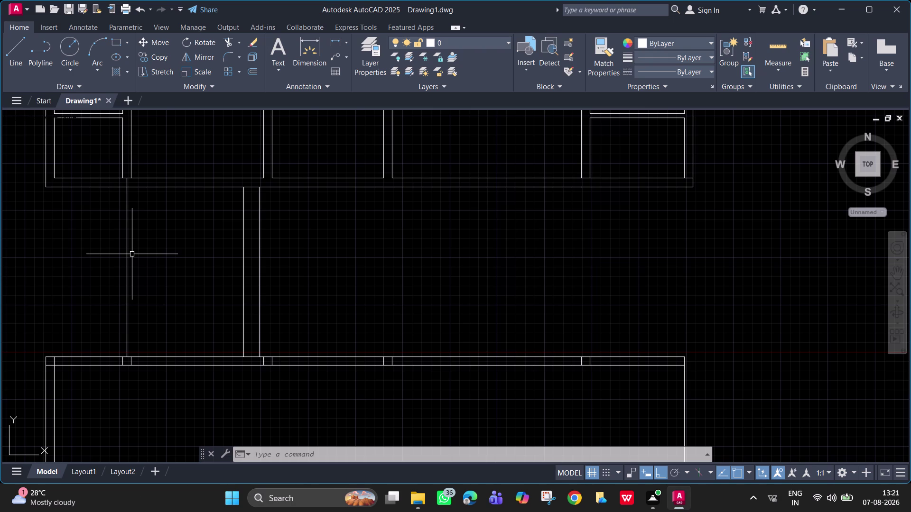
Offset the left leg's vertical edge line 230 units to the right.
key(o)
key(Return)
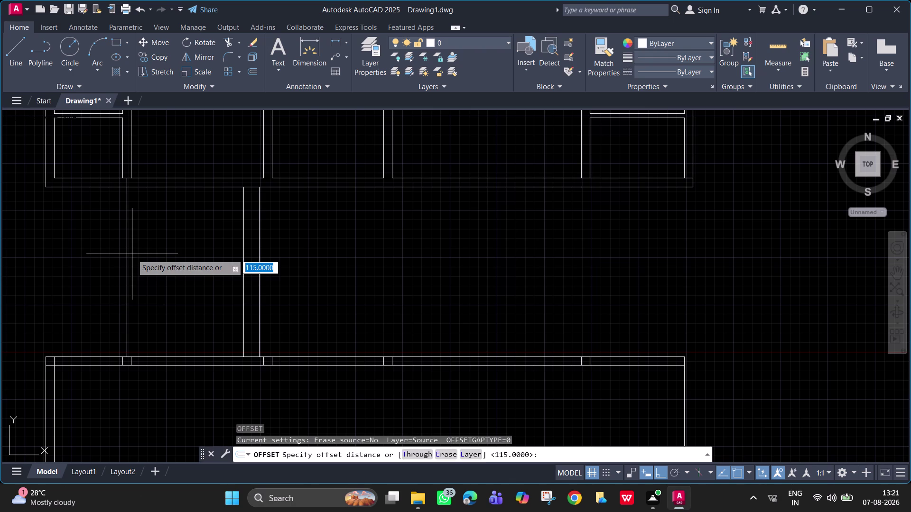
text(230)
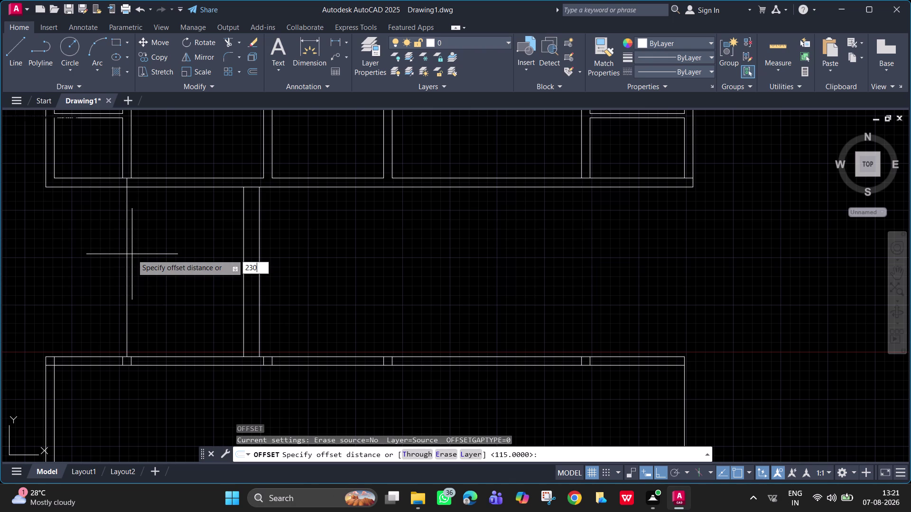
key(Return)
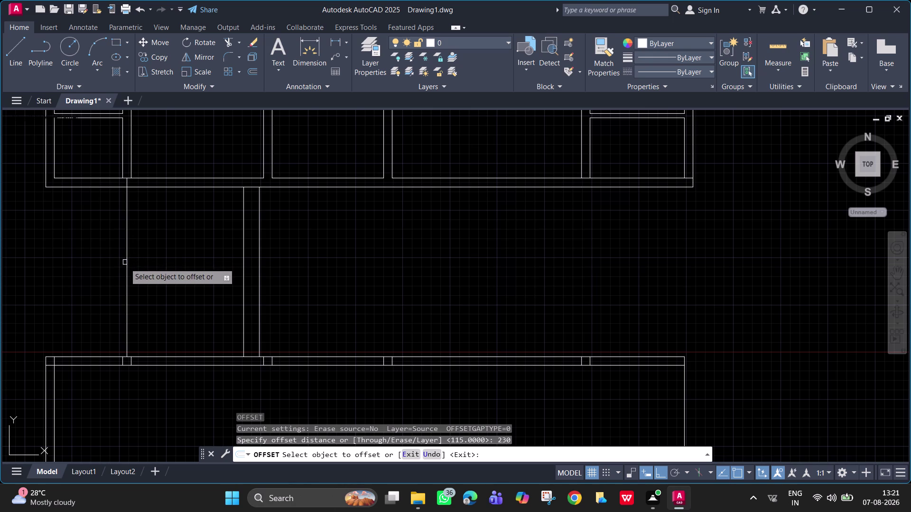
click(126, 264)
click(155, 268)
key(Escape)
key(grave)
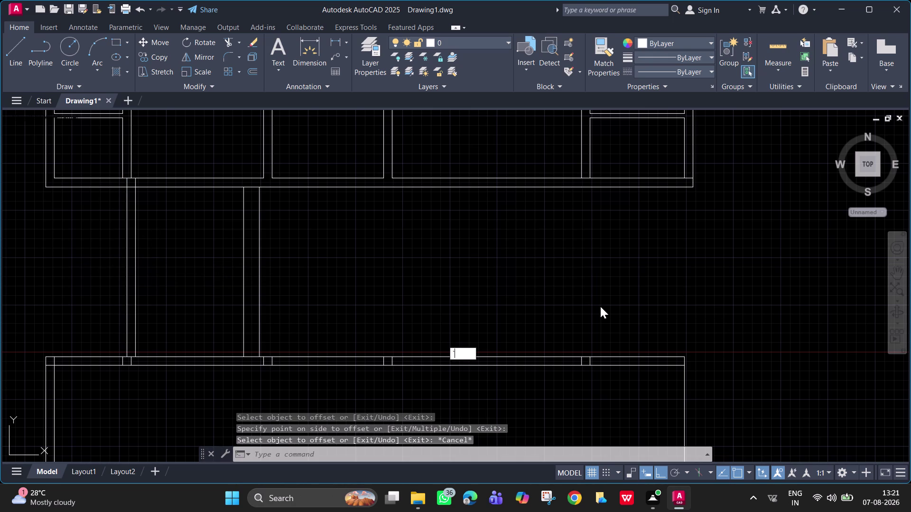
Zoom and pan to recentre the whole cabinet elevation in view.
scroll(down, 3)
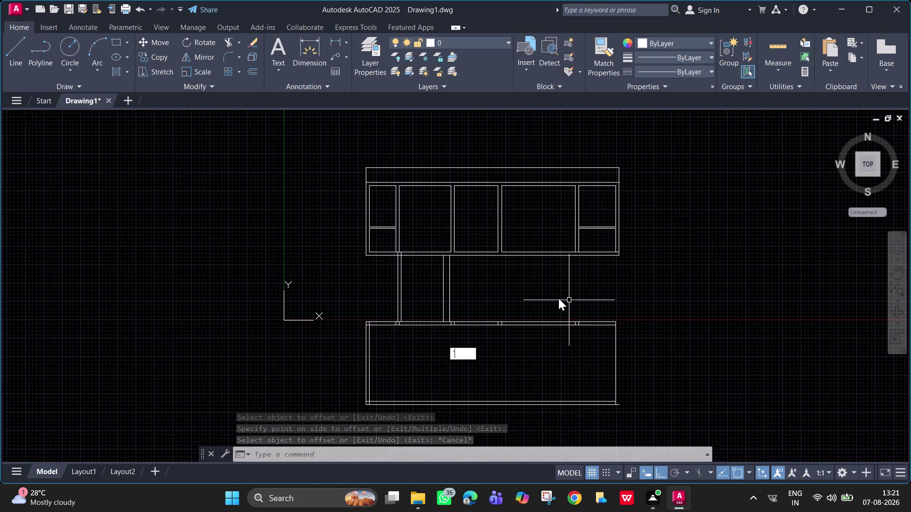
middle_drag(555, 298, 506, 294)
scroll(up, 3)
middle_drag(475, 312, 419, 370)
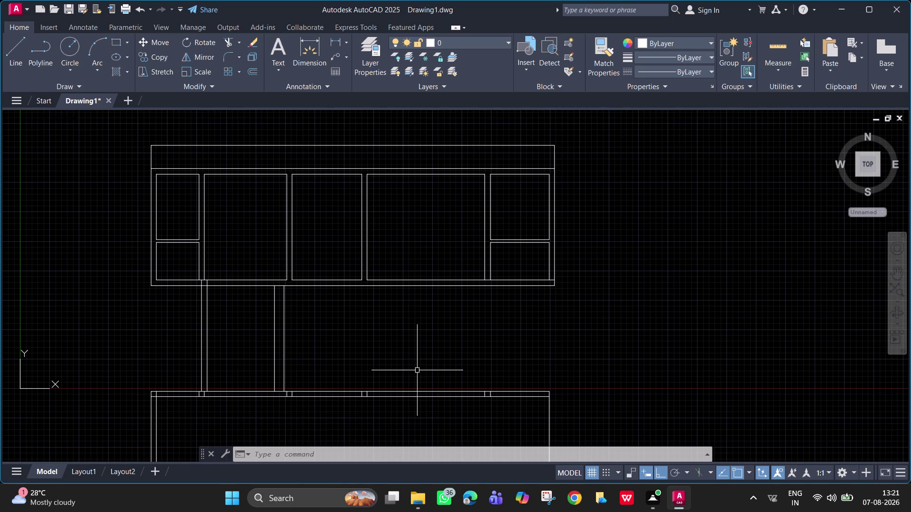